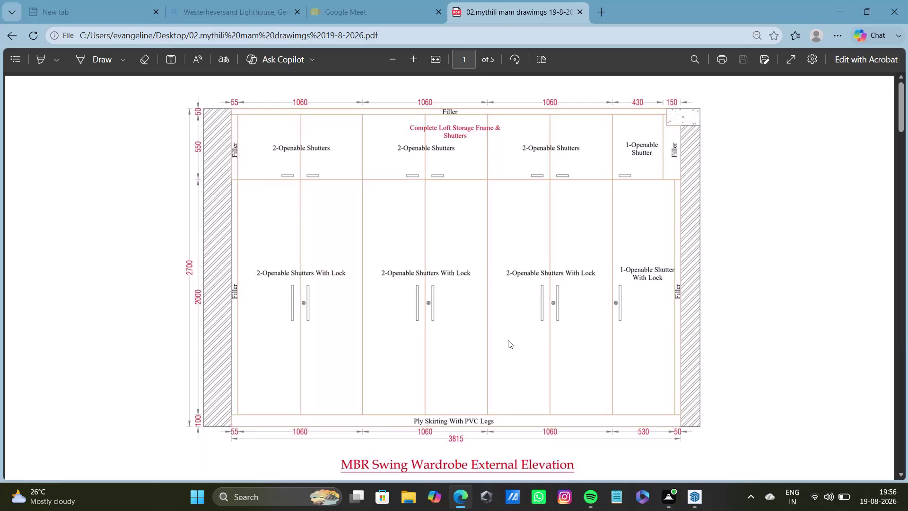
Scroll the PDF down to the Internal Elevation on page 2, then return to SketchUp.
scroll(down, 3)
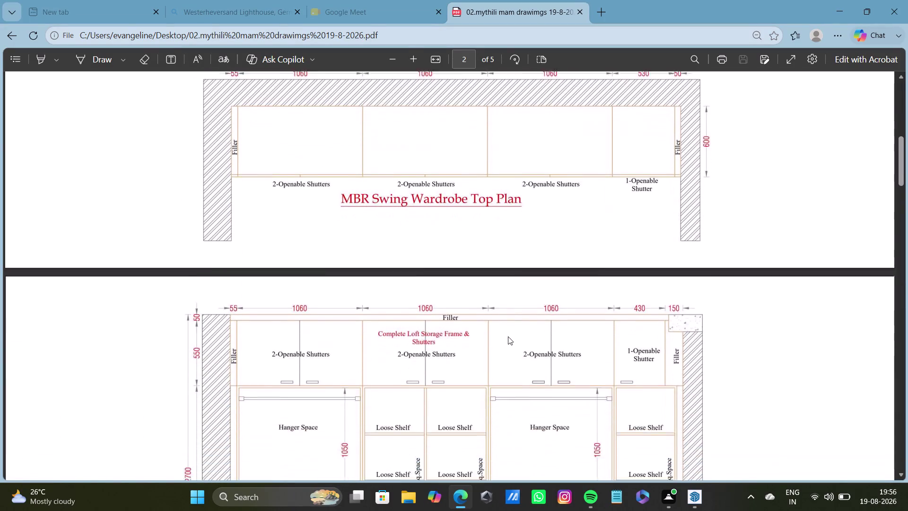
scroll(down, 3)
scroll(down, 3)
scroll(down, 3)
scroll(up, 3)
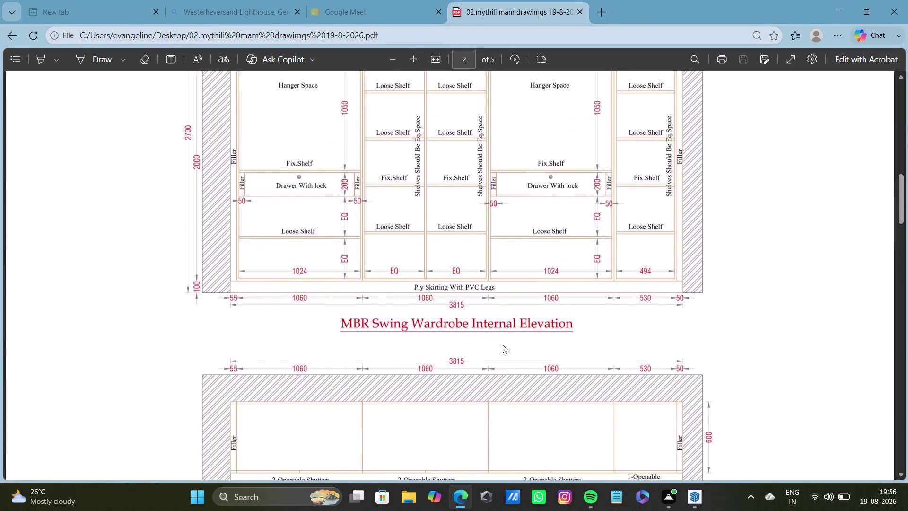
scroll(down, 3)
scroll(up, 3)
scroll(down, 3)
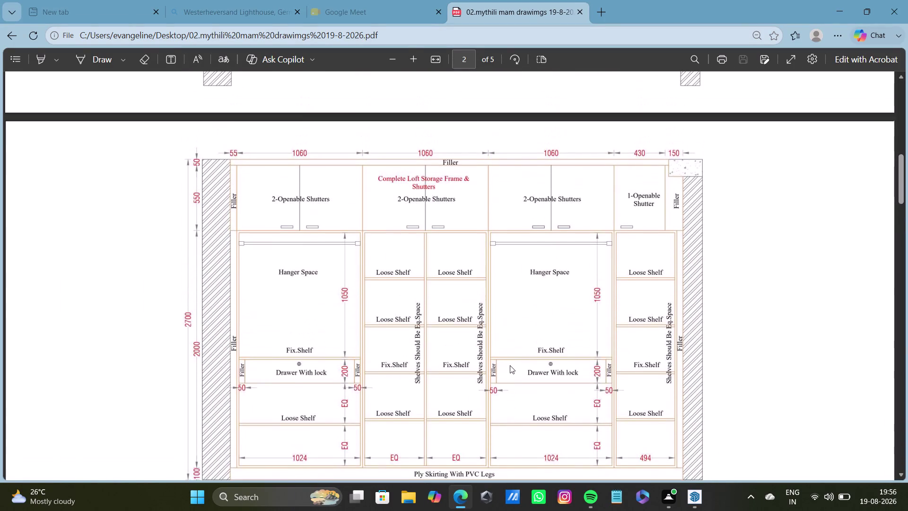
click(698, 499)
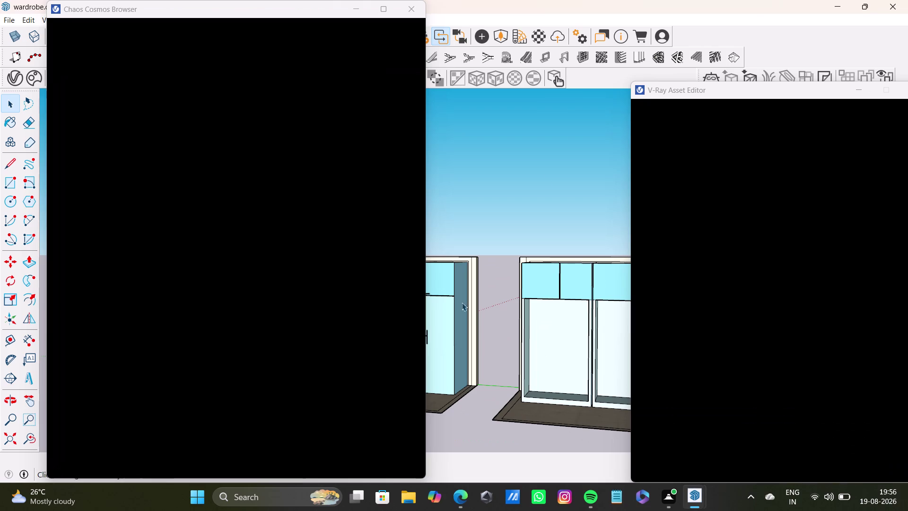
Minimize the Chaos Cosmos Browser and orbit in close to the wardrobe's open compartments.
click(353, 9)
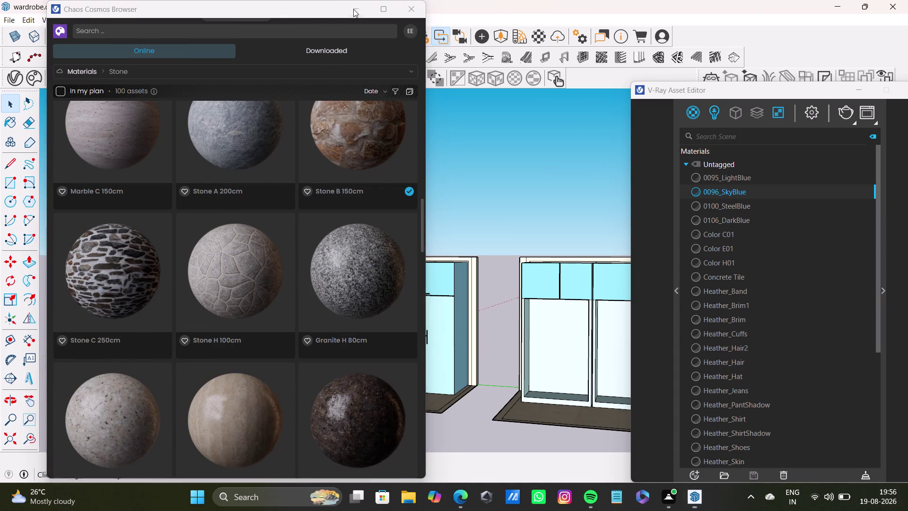
scroll(down, 3)
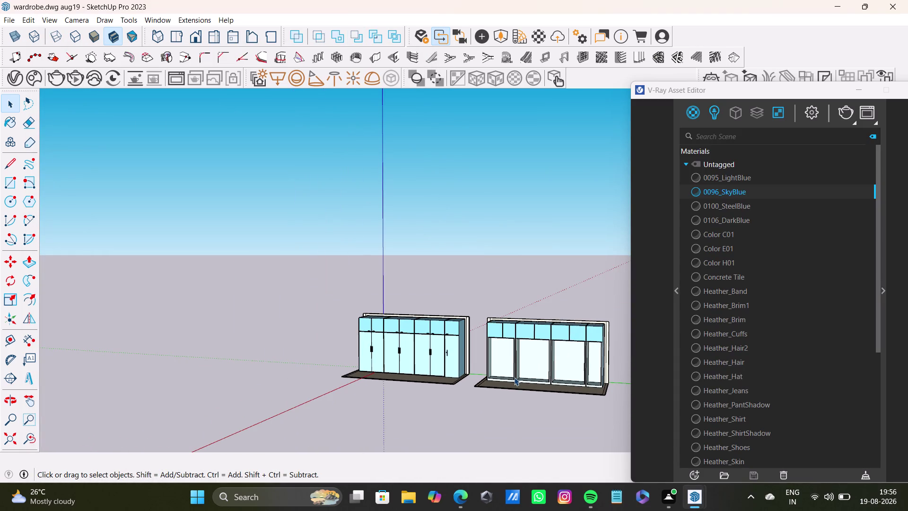
middle_drag(506, 366, 336, 319)
scroll(up, 3)
scroll(up, 3)
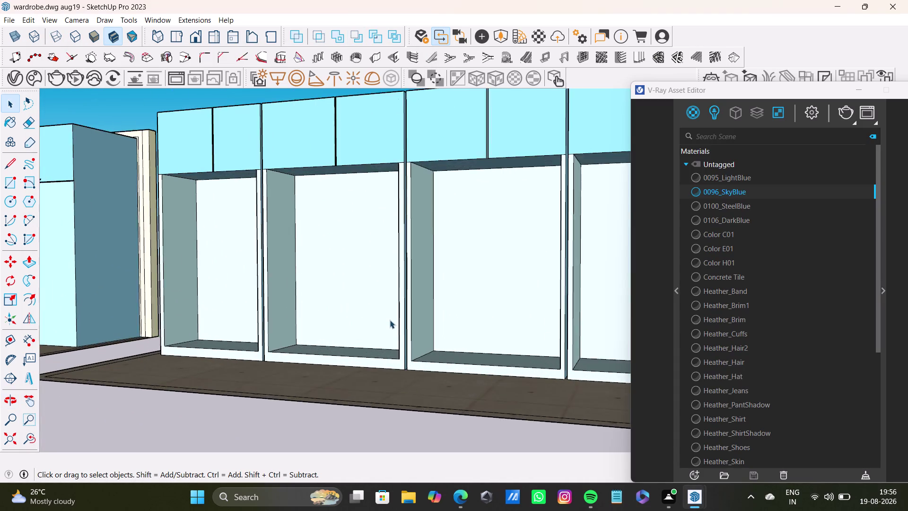
scroll(up, 3)
middle_drag(390, 320, 427, 404)
scroll(up, 3)
middle_drag(420, 325, 370, 340)
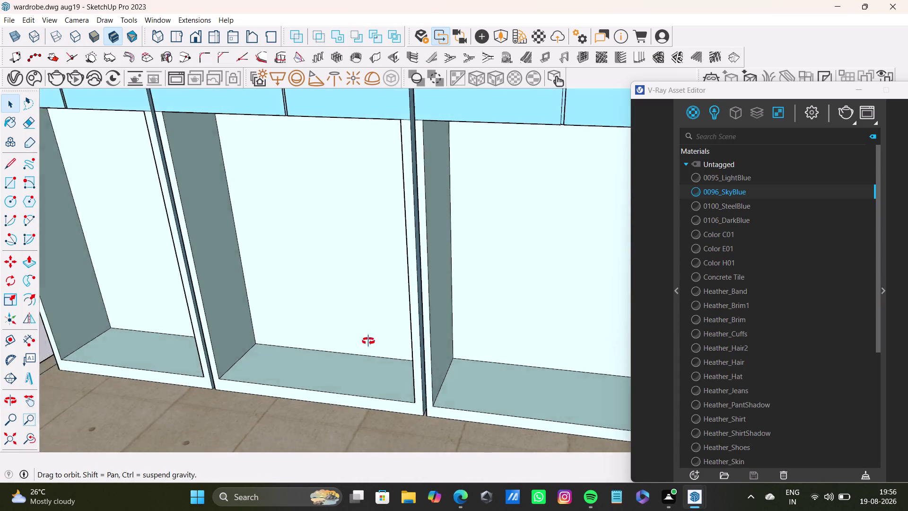
middle_drag(370, 341, 510, 411)
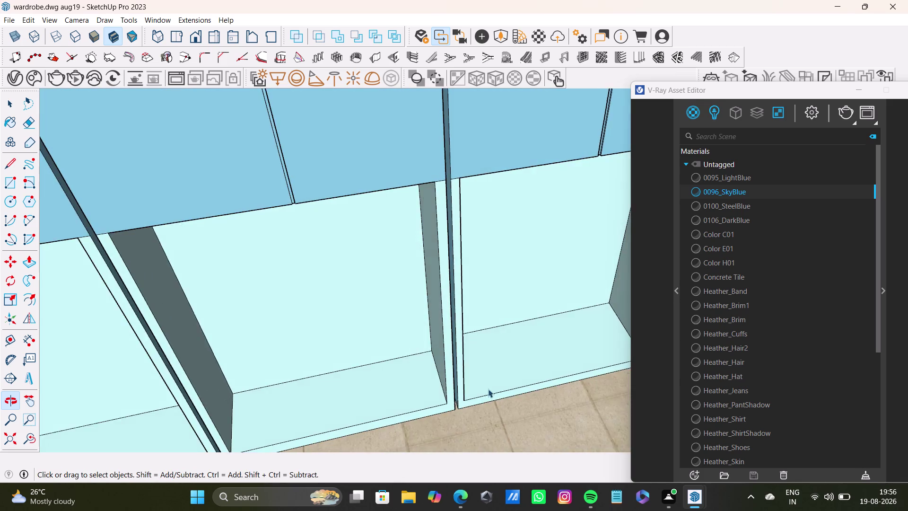
scroll(down, 3)
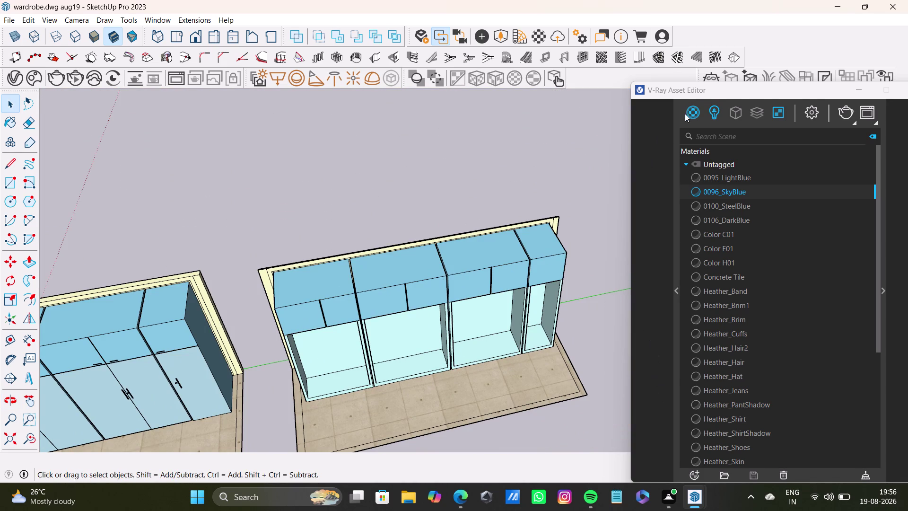
Bring the V-Ray Asset Editor into view, close the stray blank window, and return to the model.
drag(694, 91, 695, 96)
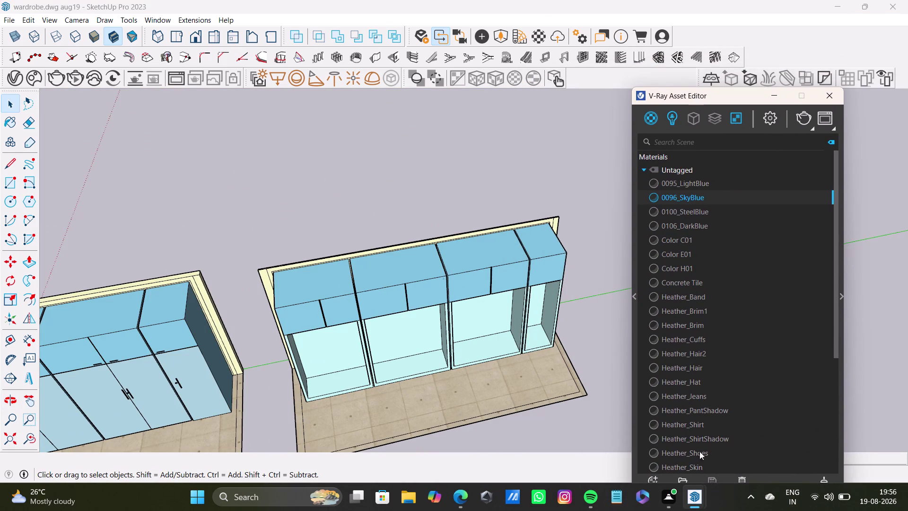
click(693, 499)
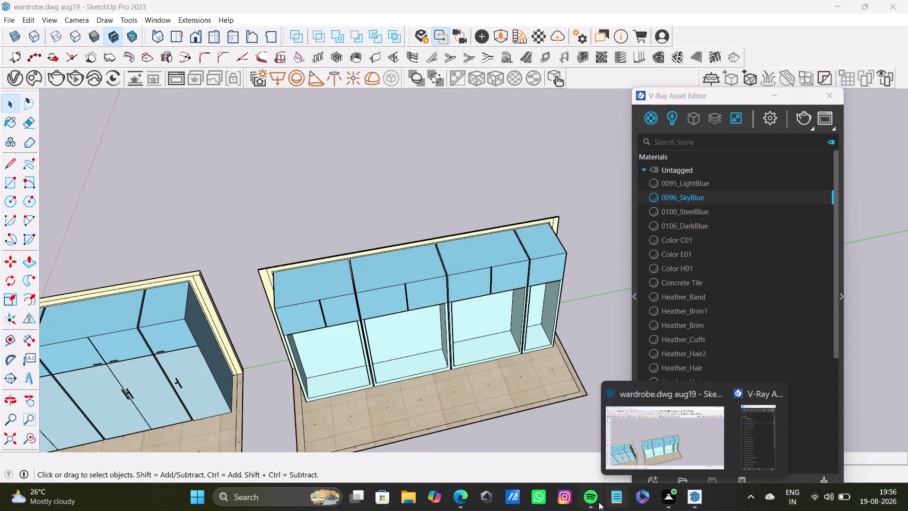
click(614, 500)
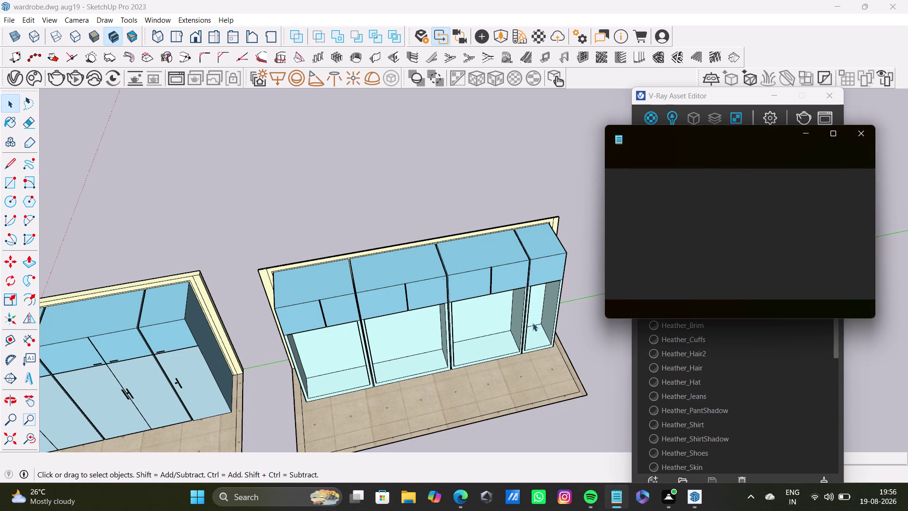
click(862, 133)
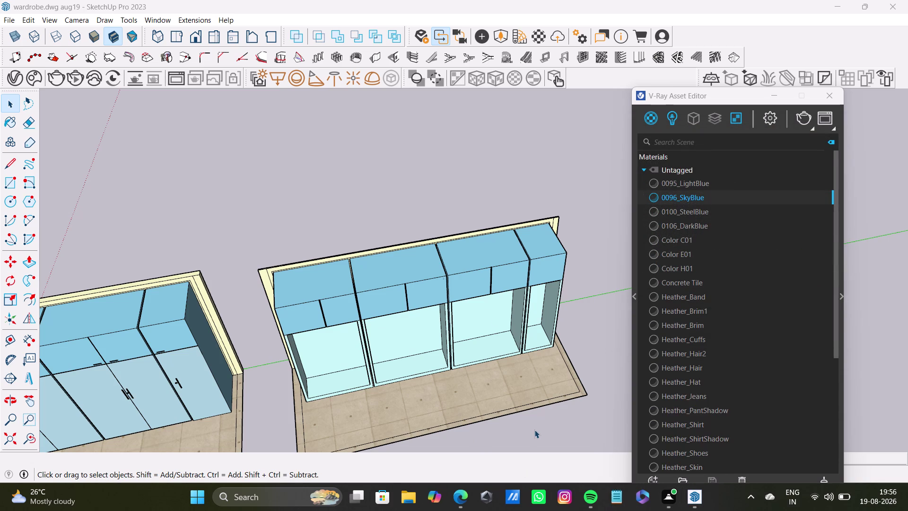
click(691, 503)
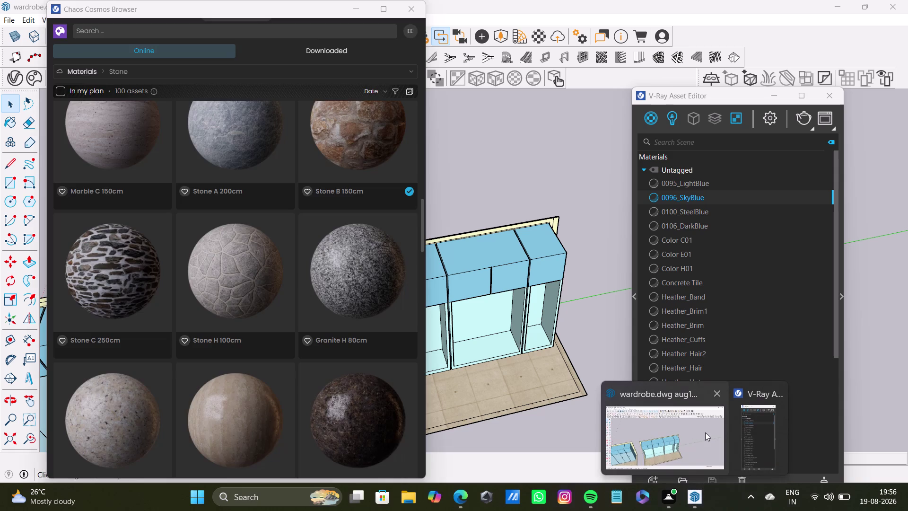
click(706, 432)
Zoom in on the first bay's inner side panel where the diagonal sliver sits.
middle_drag(580, 405, 385, 350)
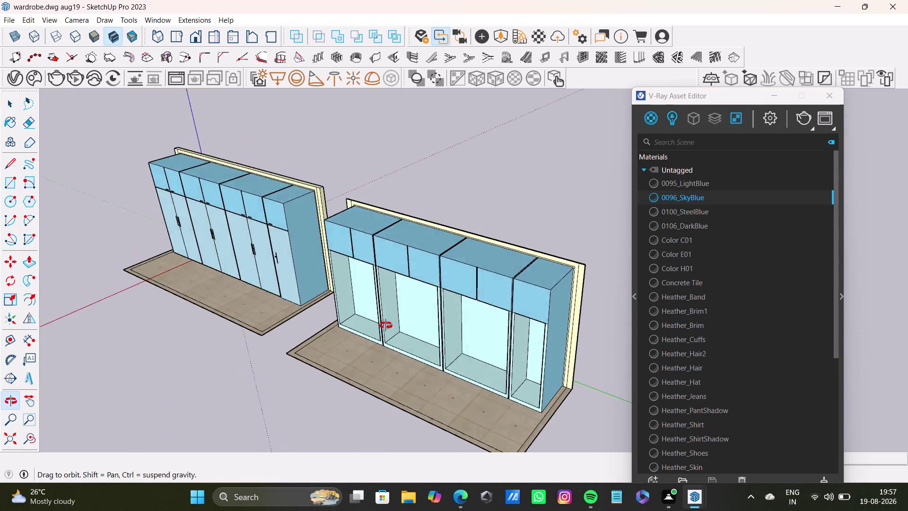
middle_drag(384, 350, 389, 269)
middle_drag(429, 343, 540, 360)
scroll(up, 3)
middle_drag(384, 326, 374, 222)
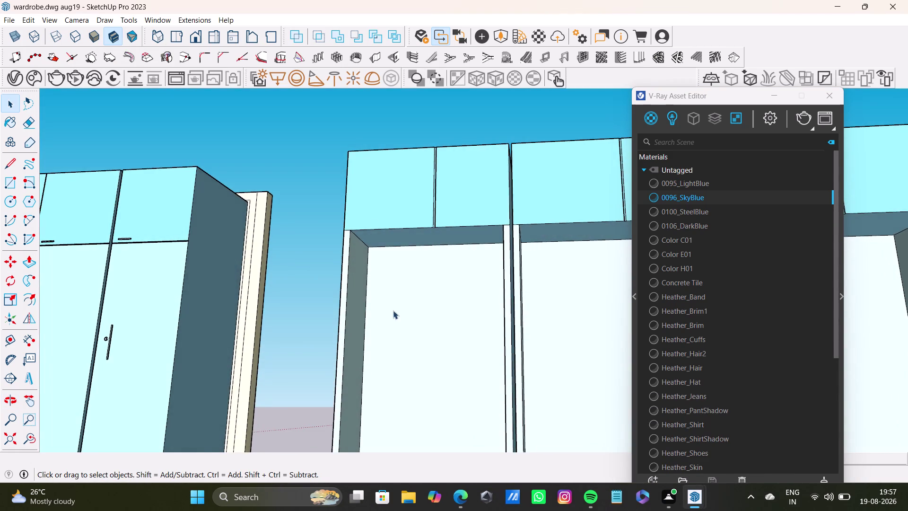
scroll(down, 3)
middle_drag(405, 323, 458, 423)
scroll(up, 3)
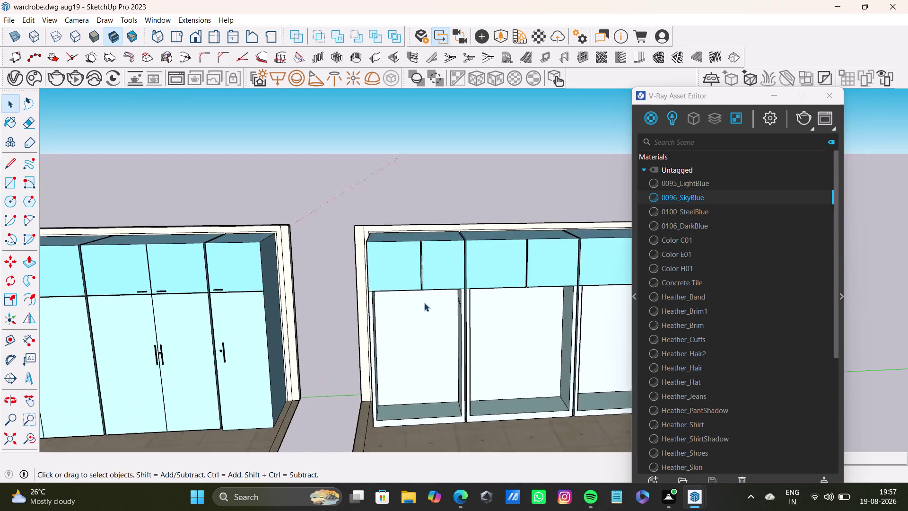
scroll(up, 3)
middle_drag(426, 306, 445, 366)
scroll(up, 3)
middle_drag(460, 337, 499, 277)
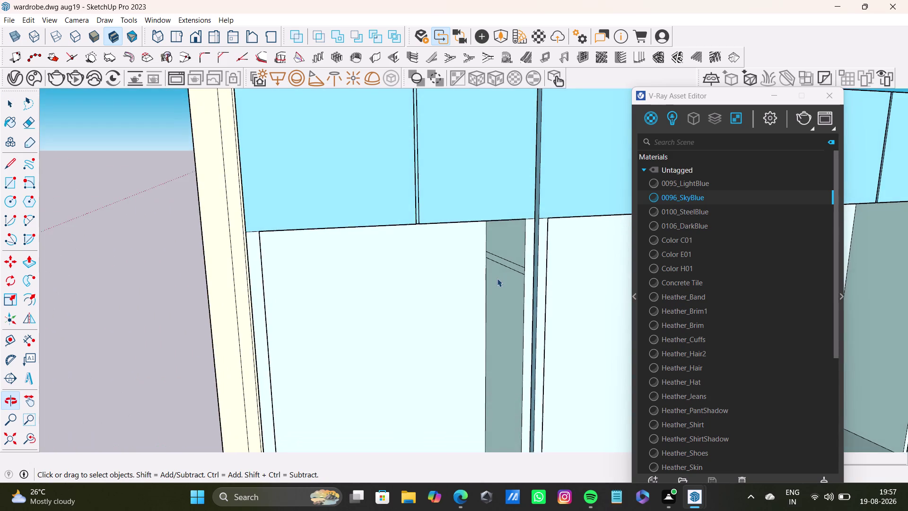
scroll(up, 3)
Delete the thin diagonal strip face and its leftover diagonal edge.
click(533, 241)
click(536, 251)
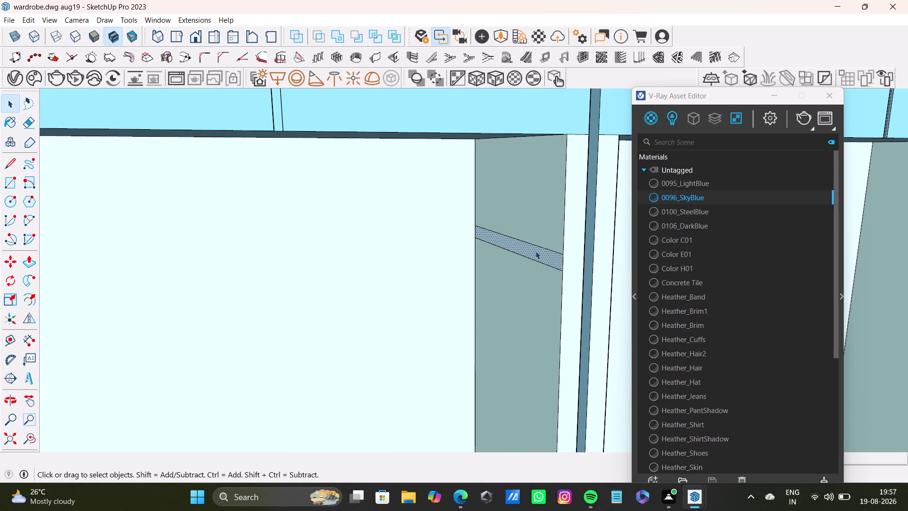
key(p)
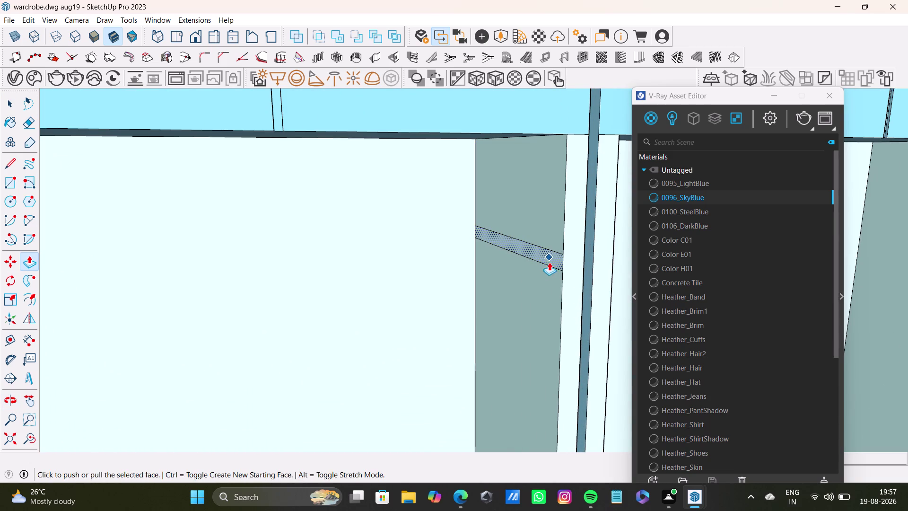
key(space)
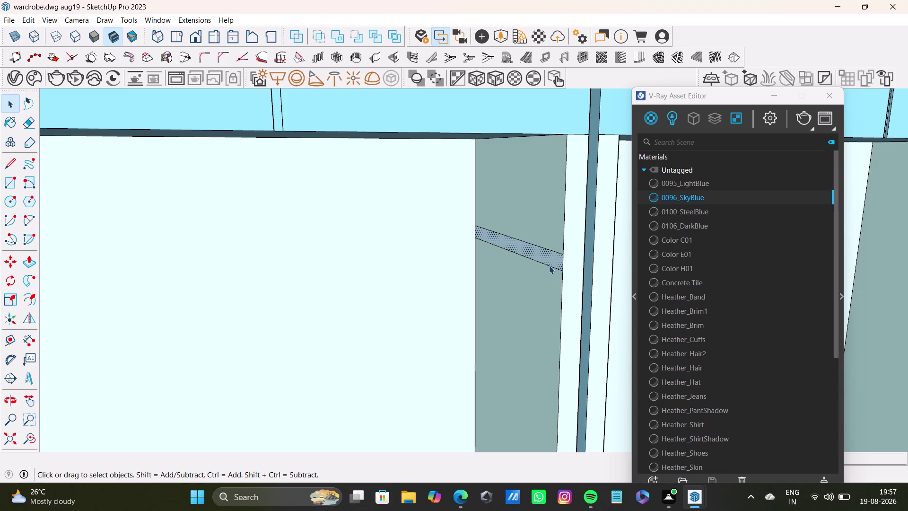
click(552, 268)
key(Delete)
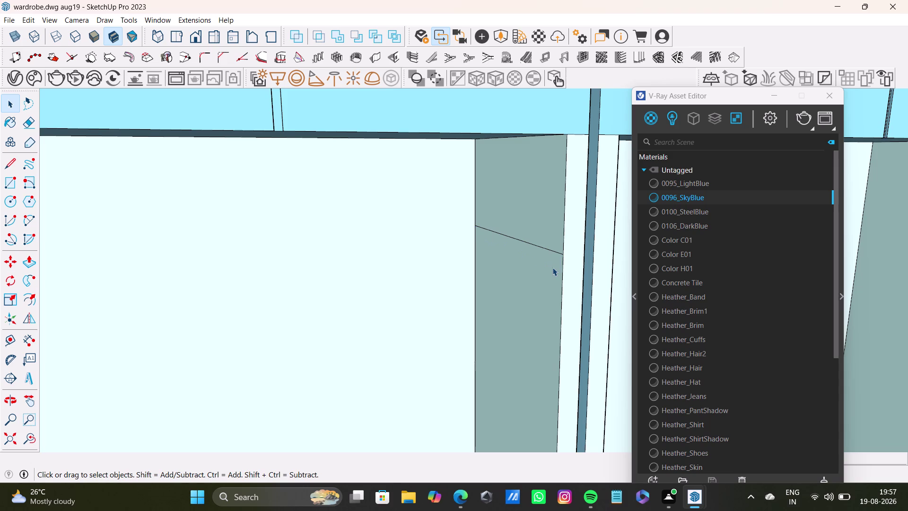
click(559, 254)
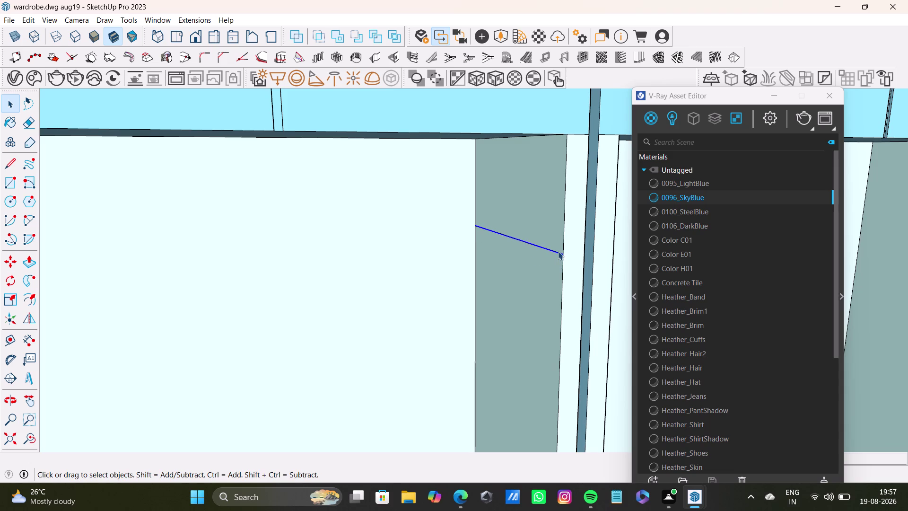
key(Delete)
Orbit around the open wardrobe bays to inspect the lower bay floor panels.
scroll(down, 3)
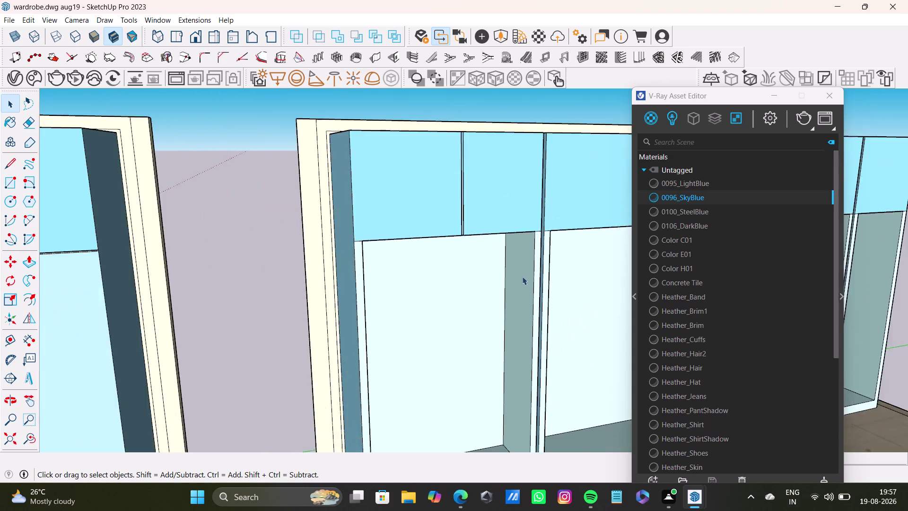
scroll(down, 3)
middle_drag(529, 298, 355, 307)
scroll(down, 3)
middle_drag(417, 310, 440, 270)
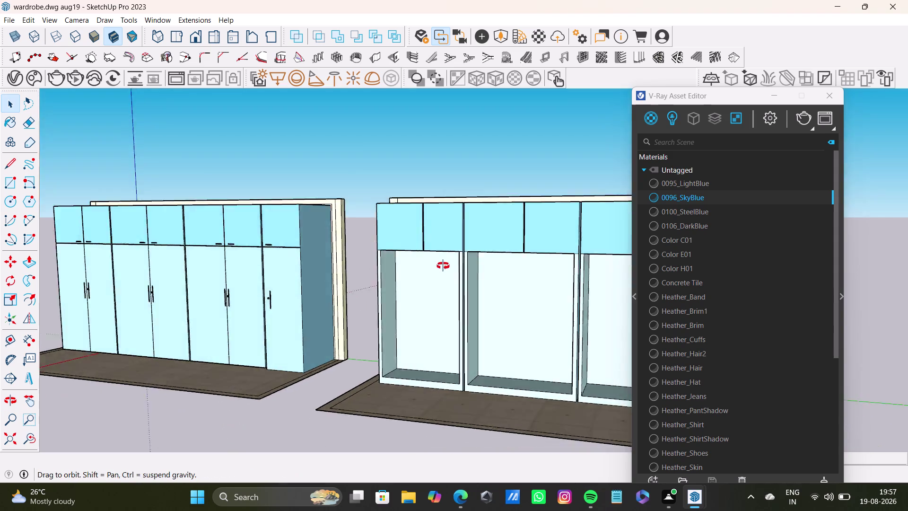
middle_drag(440, 270, 457, 257)
middle_drag(457, 257, 456, 257)
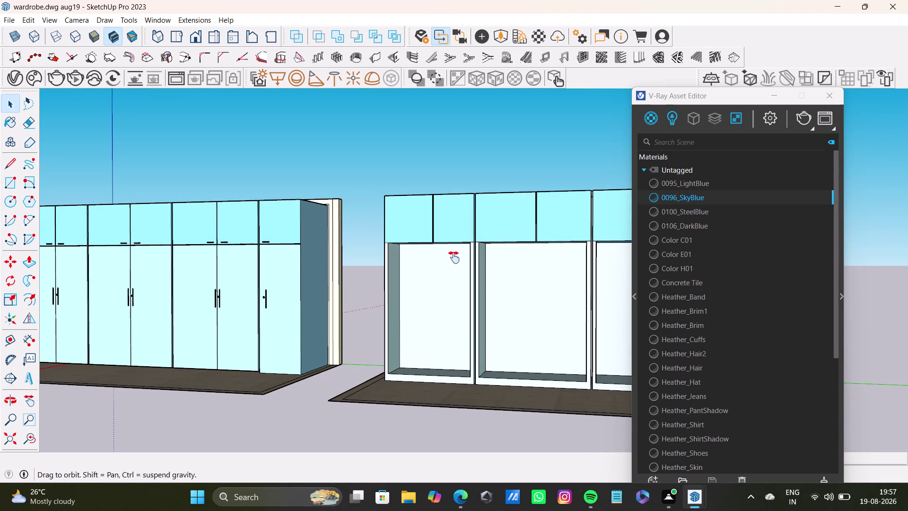
middle_drag(456, 257, 260, 248)
scroll(up, 3)
middle_drag(328, 309, 401, 351)
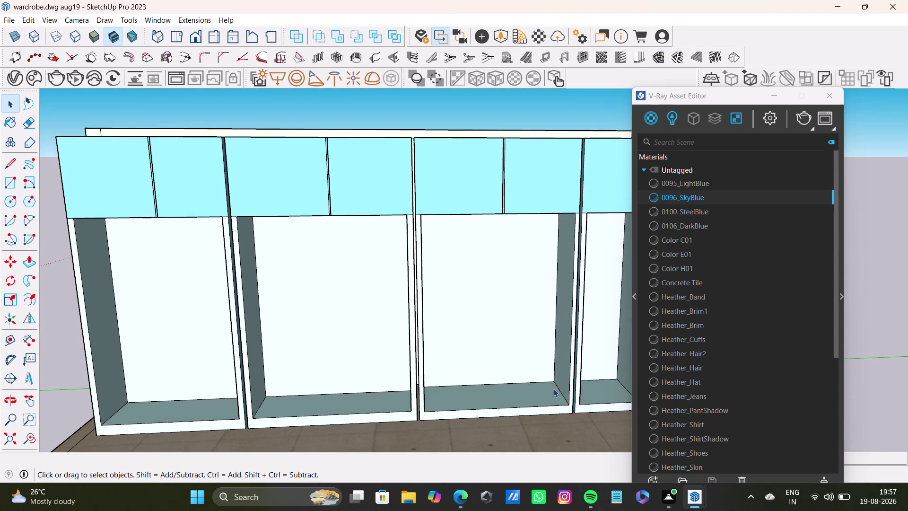
middle_drag(548, 375, 460, 377)
scroll(up, 3)
middle_drag(501, 387, 596, 420)
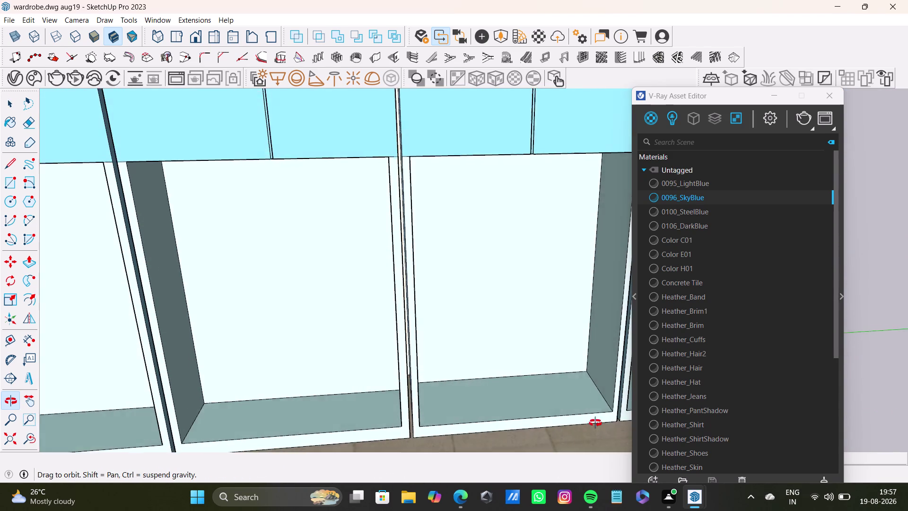
middle_drag(595, 420, 582, 419)
scroll(down, 3)
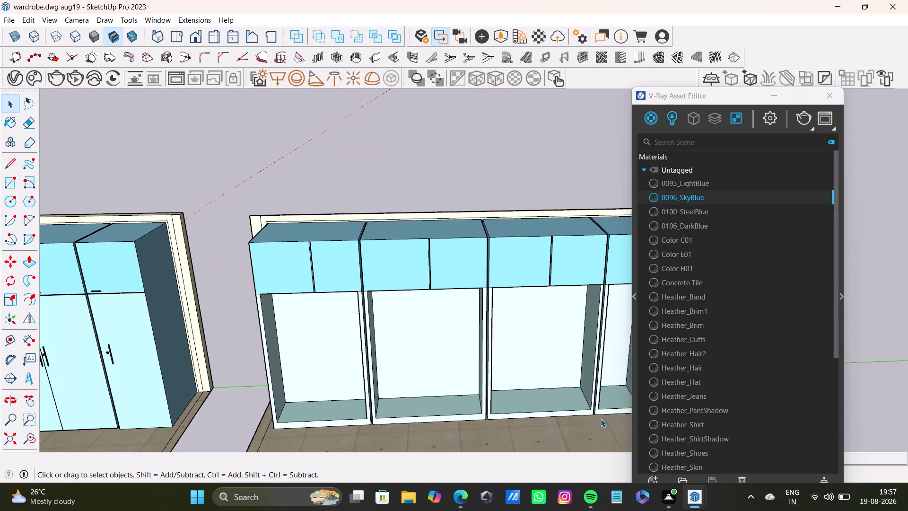
Drag the V-Ray Asset Editor to the corner and bring up the internal elevation PDF.
click(694, 500)
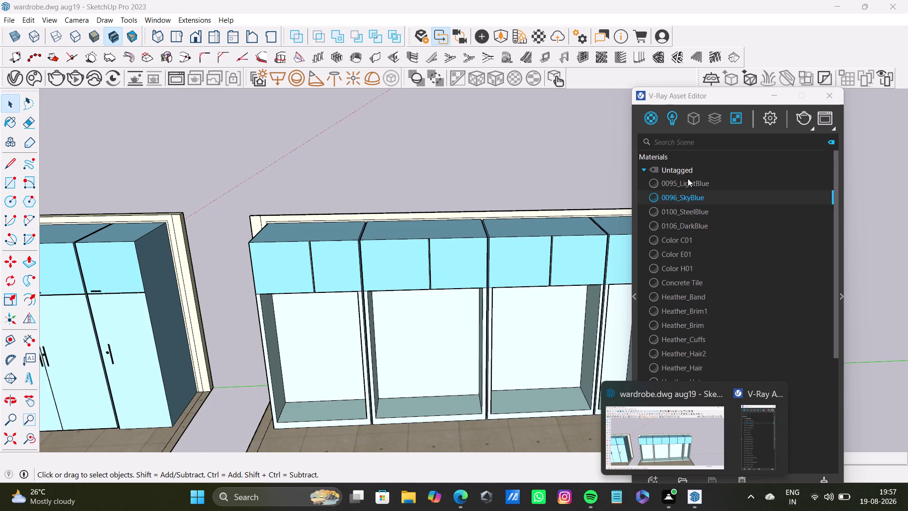
drag(684, 96, 850, 276)
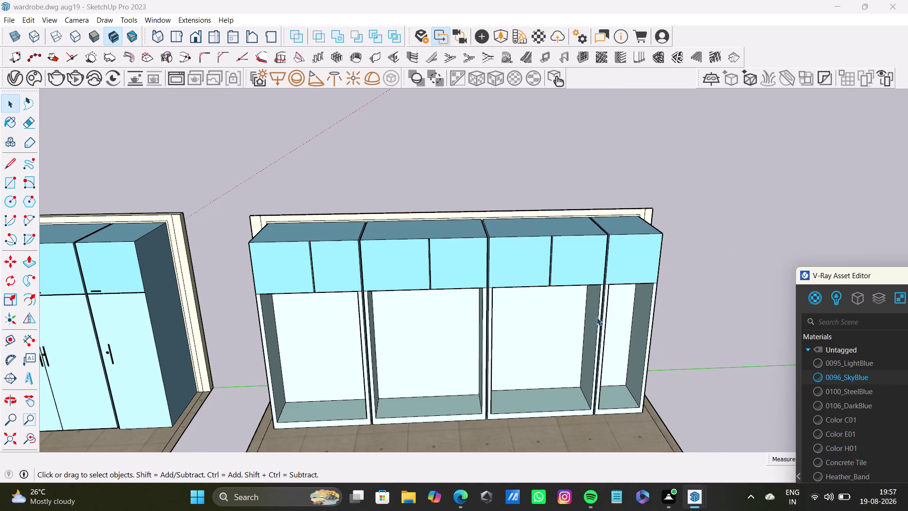
scroll(up, 3)
middle_drag(386, 334, 363, 183)
scroll(up, 3)
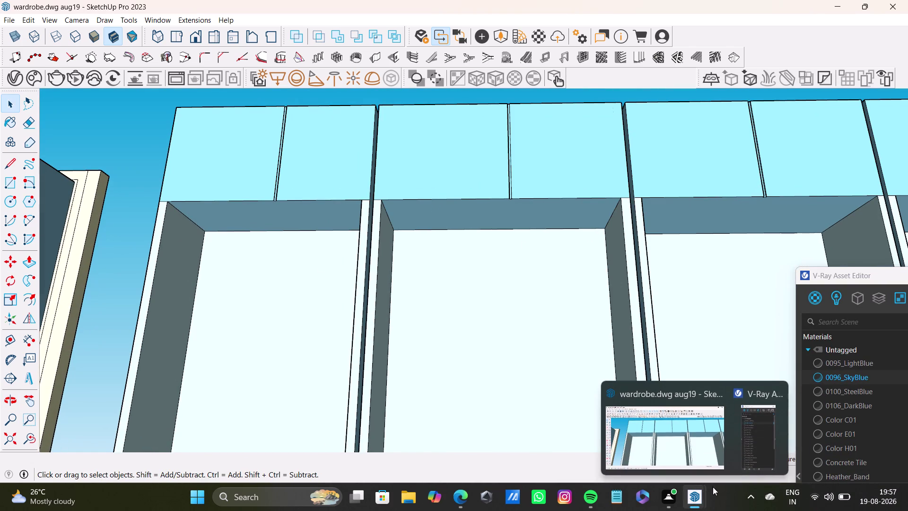
click(832, 8)
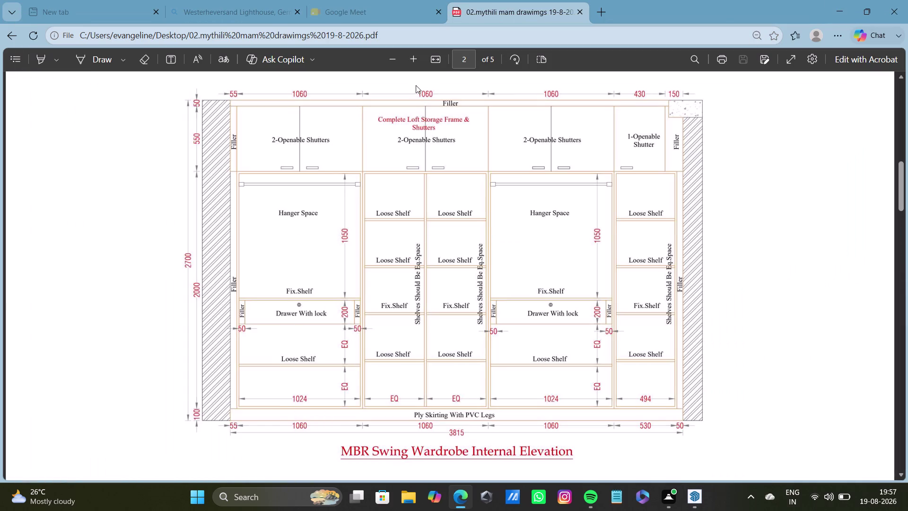